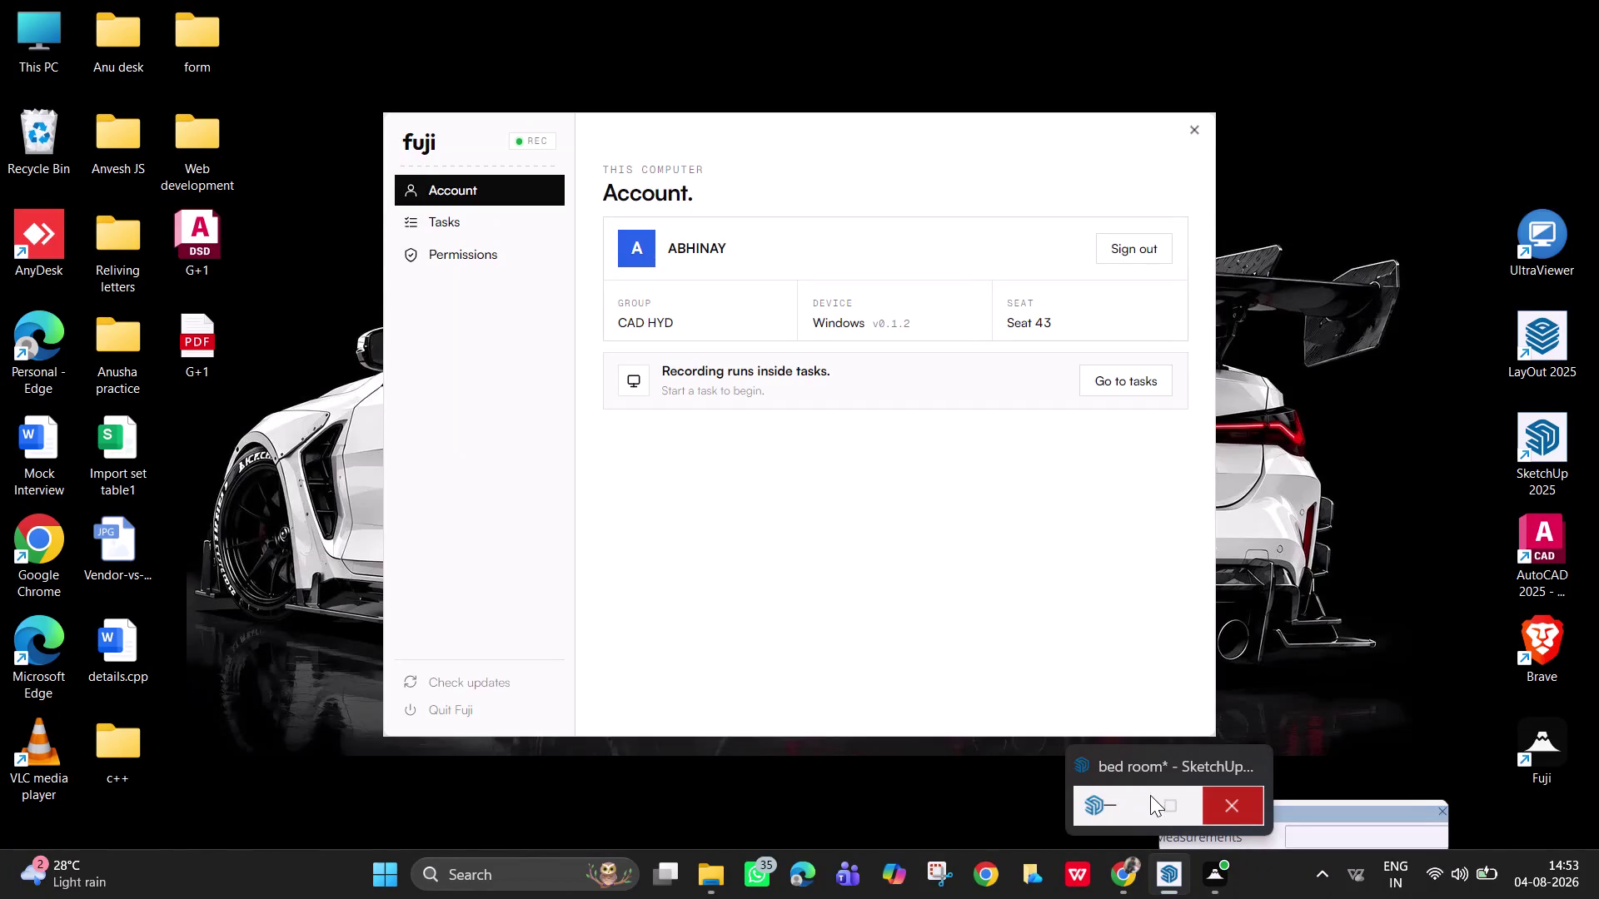
Close the 'bed room' SketchUp model from its taskbar thumbnail preview.
click(1150, 787)
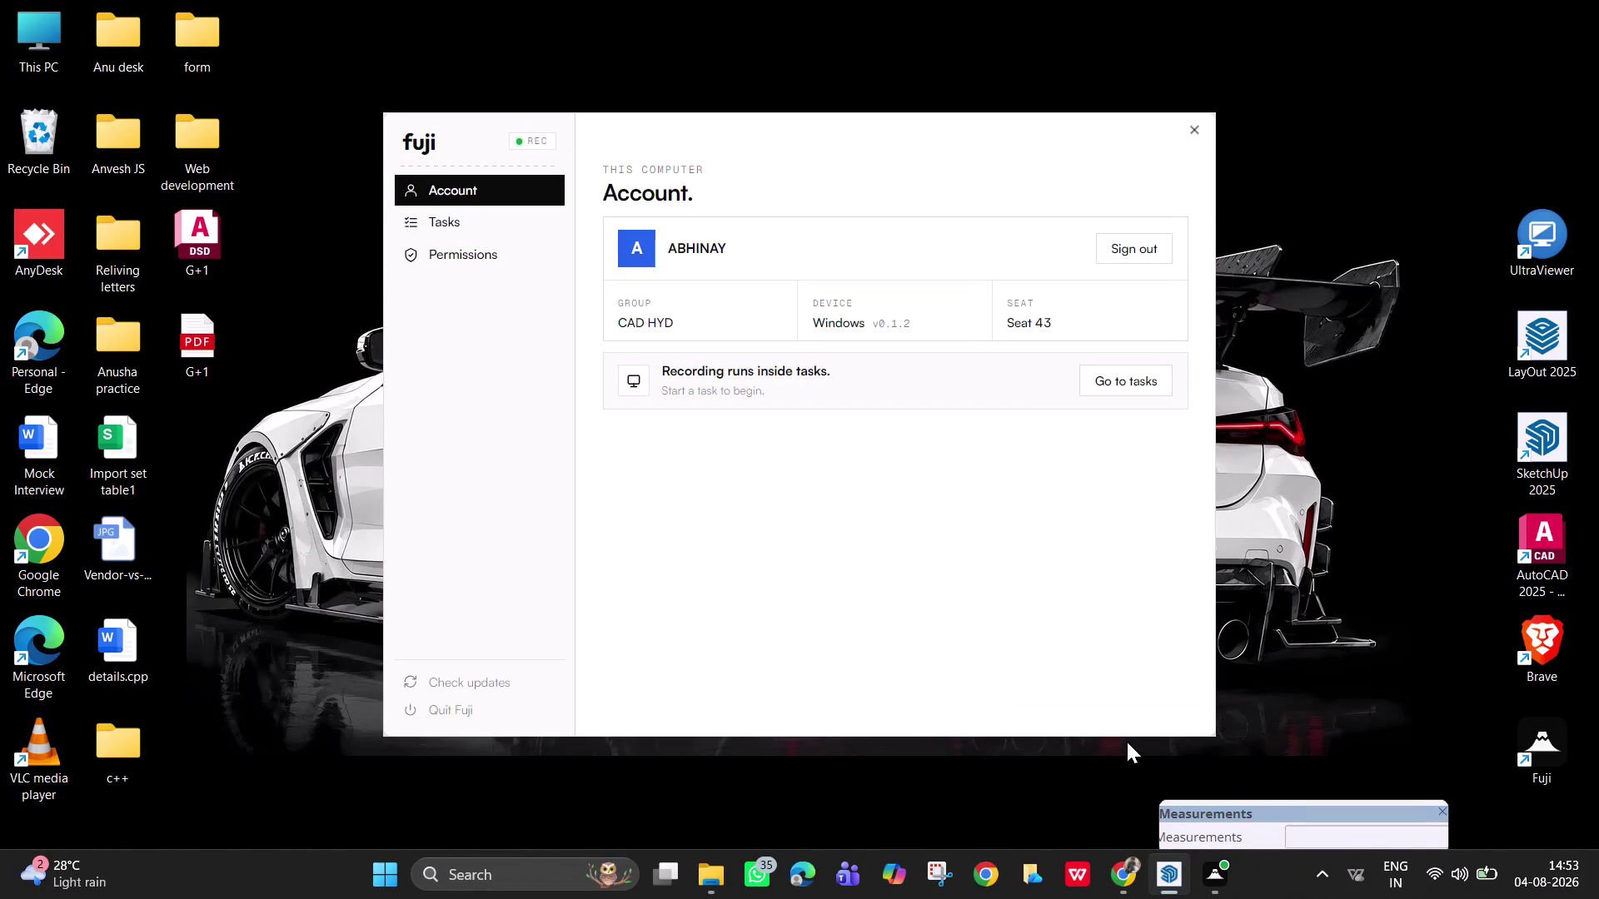